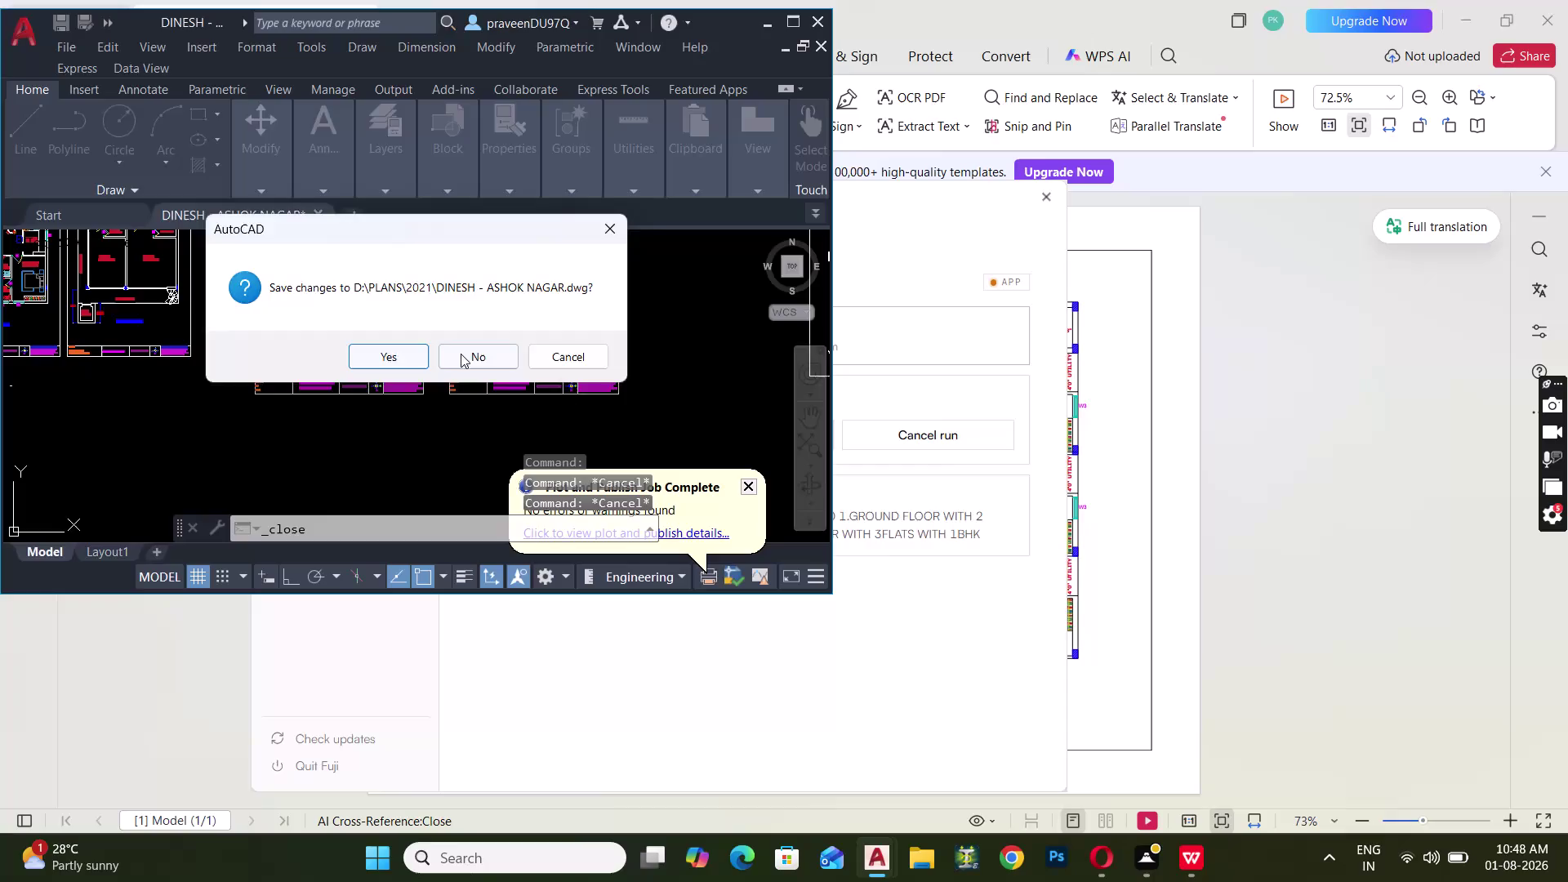
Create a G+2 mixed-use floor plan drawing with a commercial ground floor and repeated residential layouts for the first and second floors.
Discard changes to the Ashok Nagar drawing, then quit AutoCAD without saving FLOOR PLAN G+2.
click(462, 353)
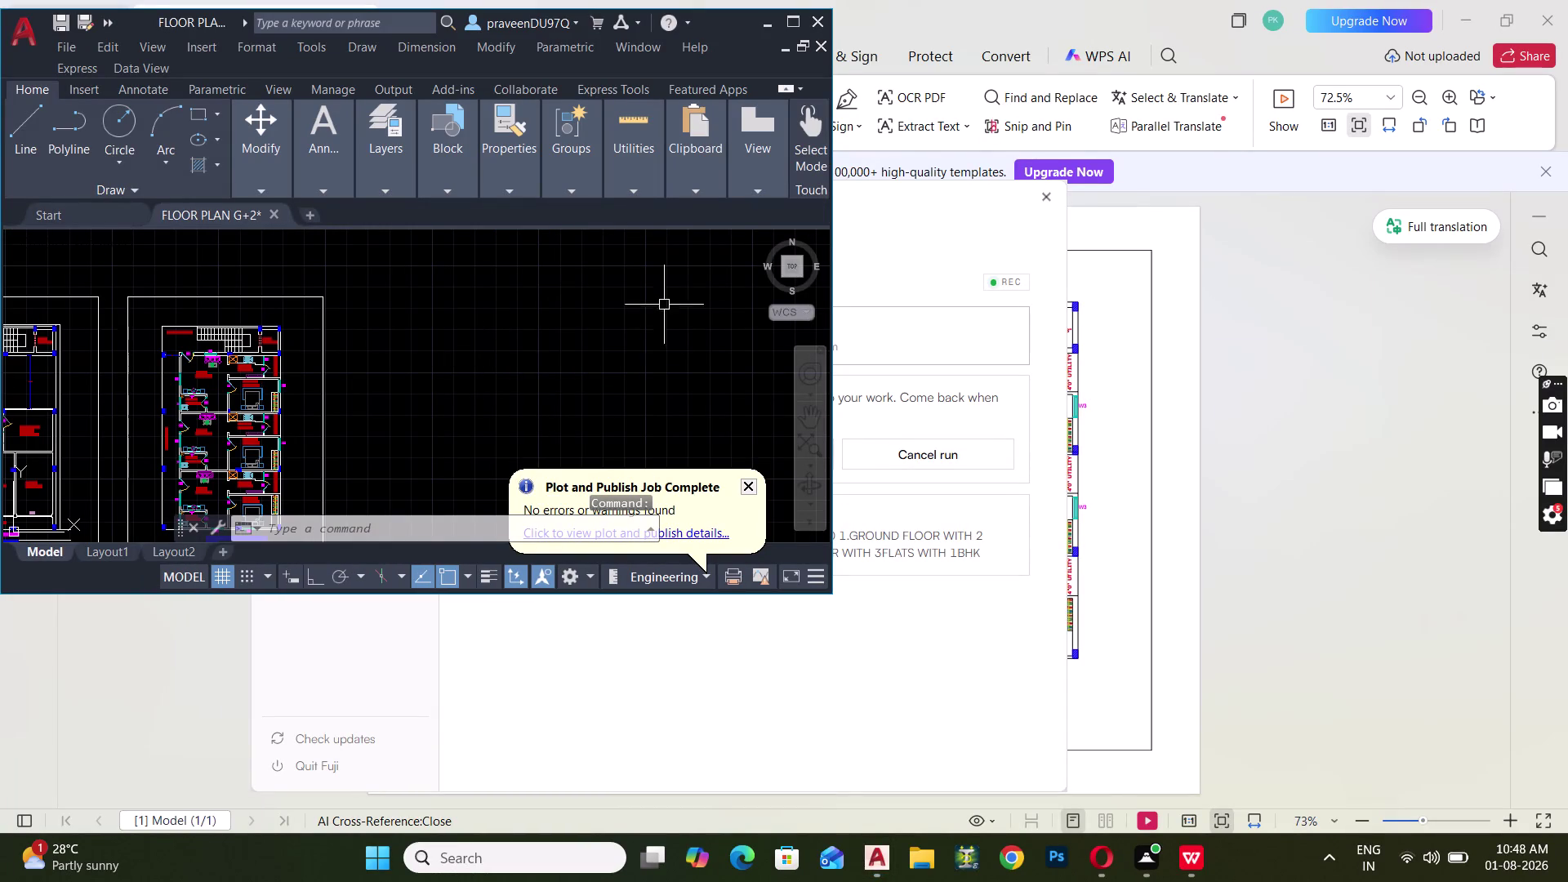
click(825, 32)
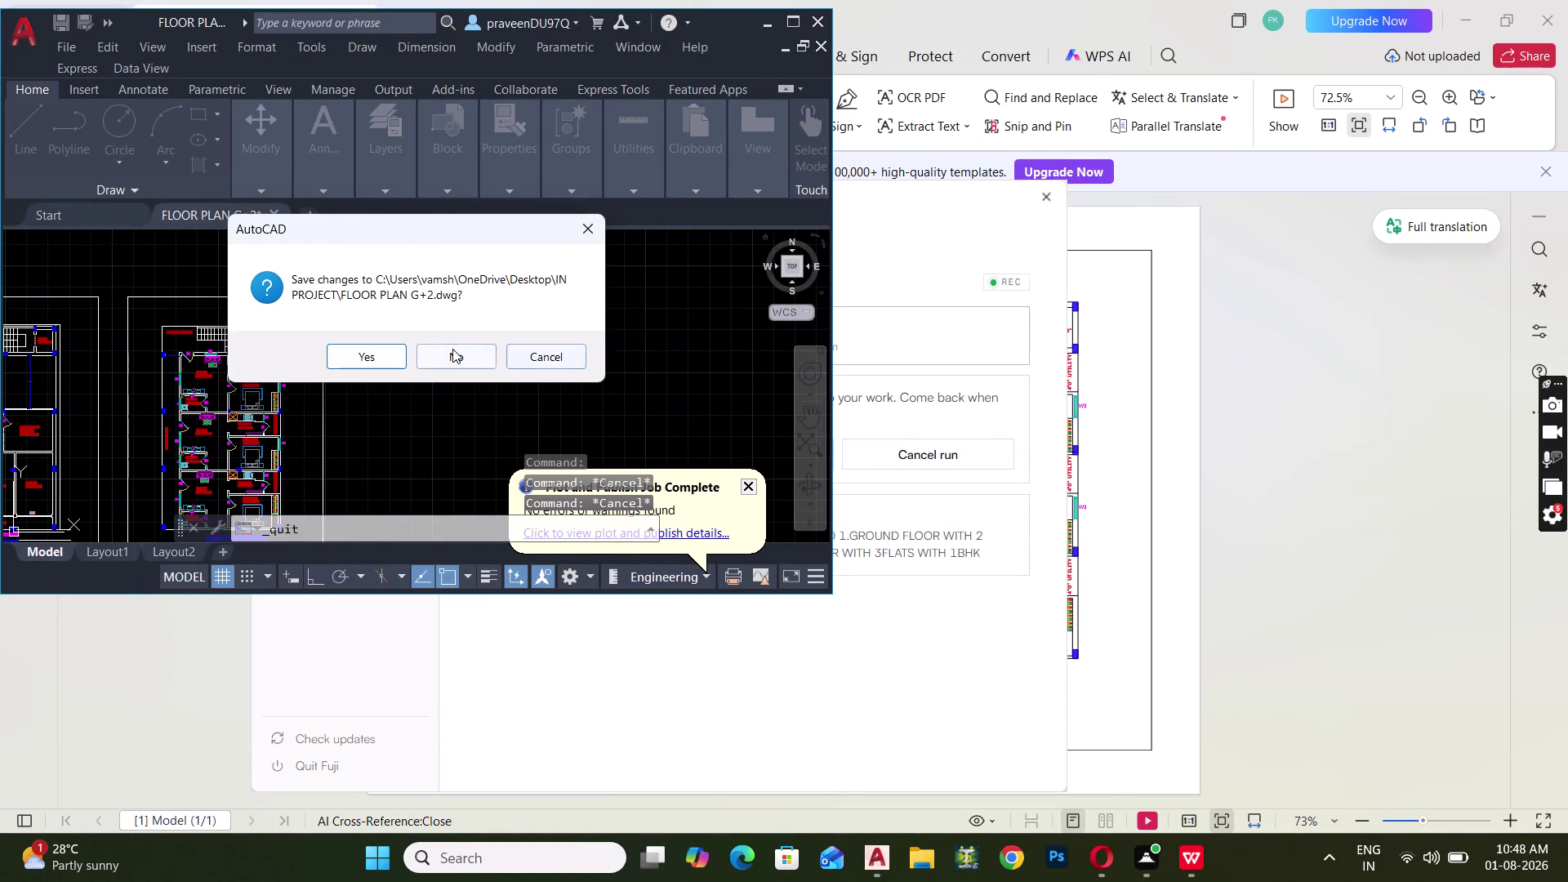
click(453, 349)
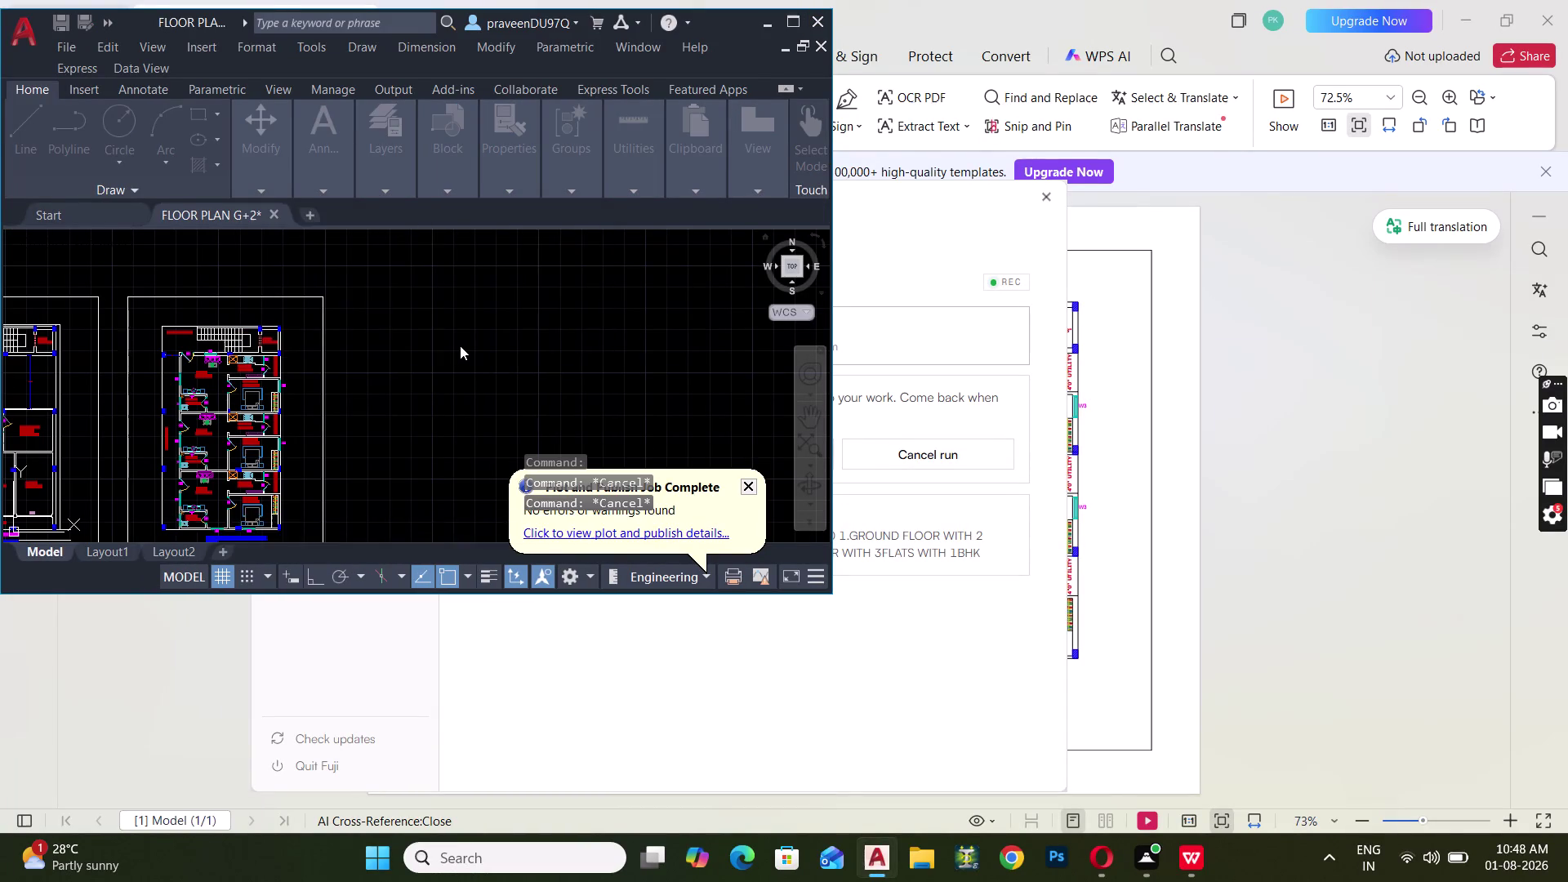